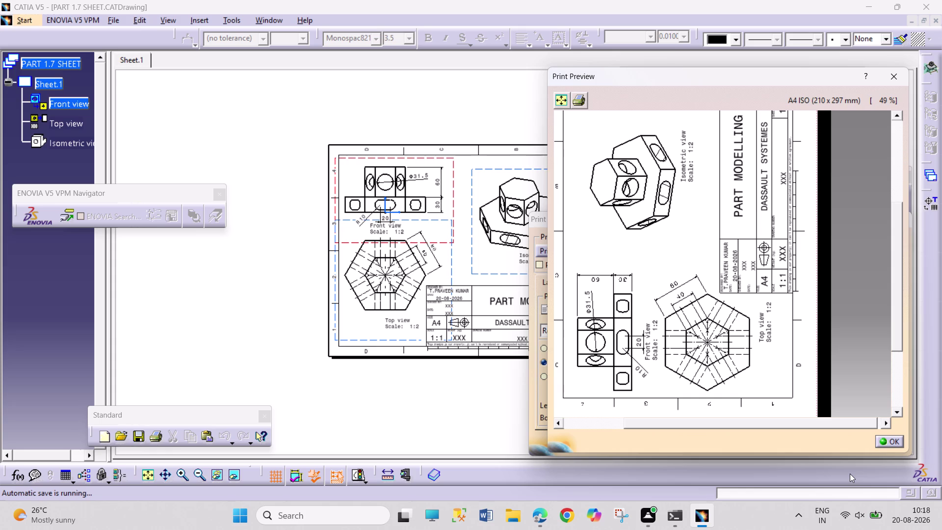
Pan around the A4 print preview to check the sheet's layout and edges, then close it.
middle_drag(727, 343, 729, 340)
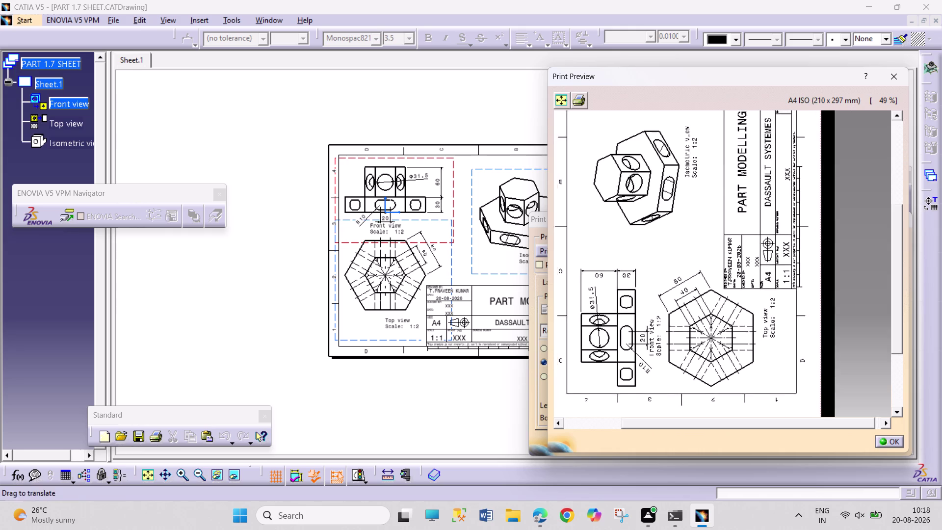
middle_drag(729, 340, 758, 446)
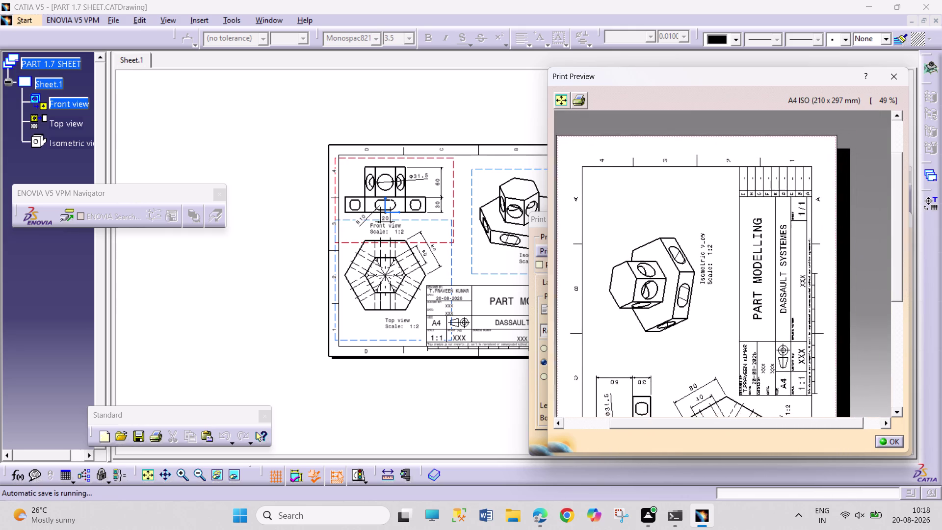
middle_drag(757, 446, 752, 441)
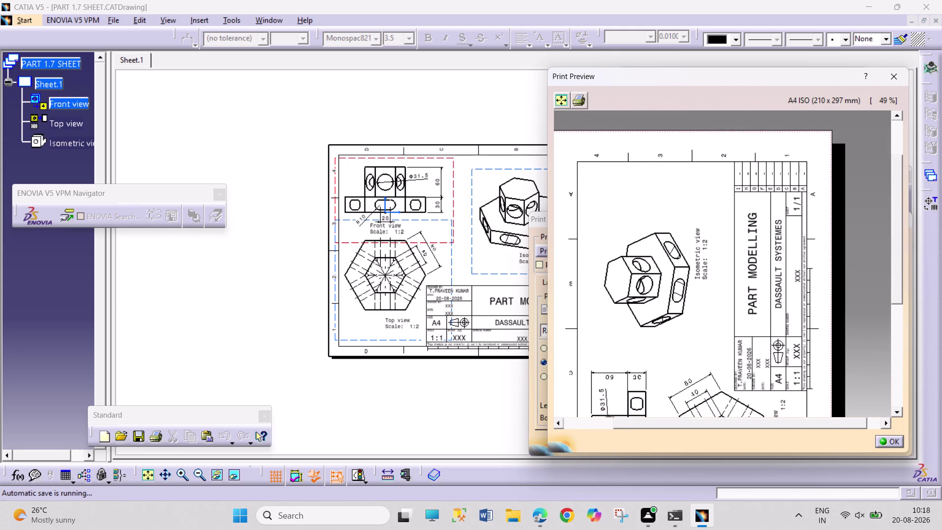
middle_drag(762, 376, 760, 317)
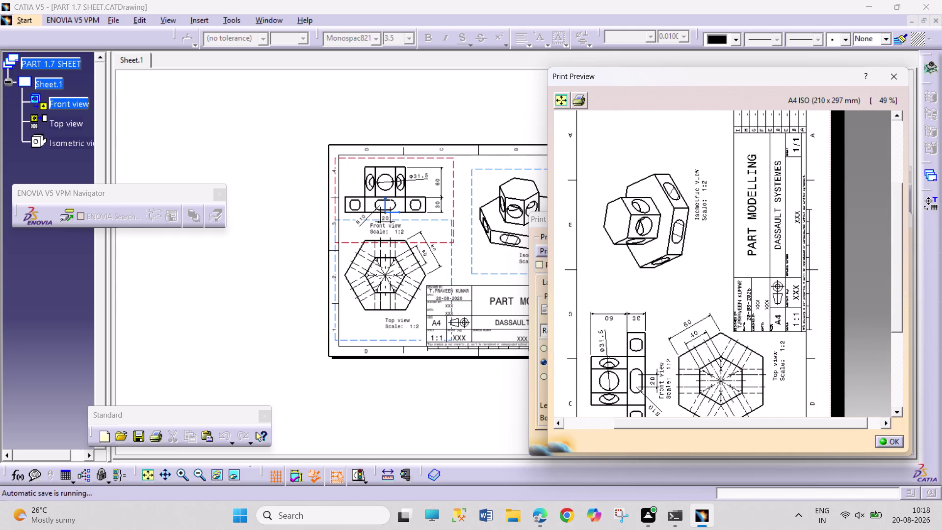
middle_drag(775, 322, 781, 281)
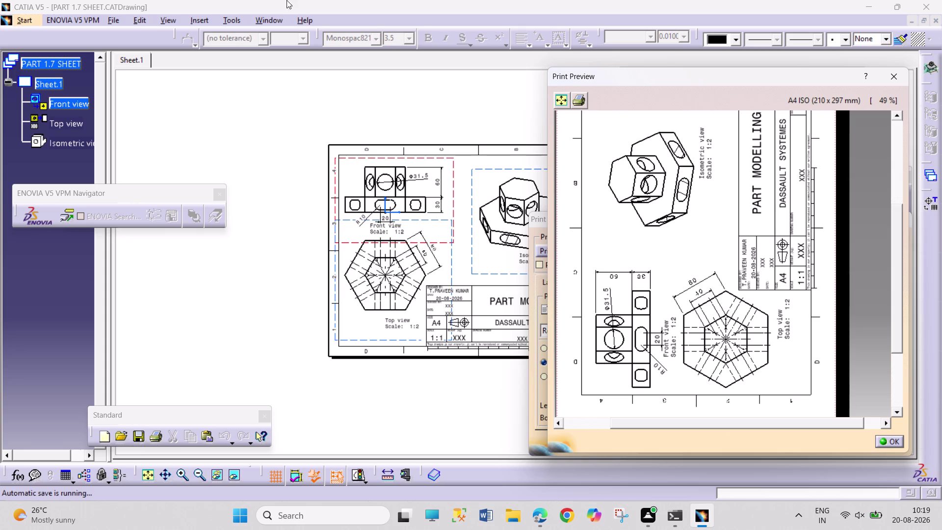
click(885, 440)
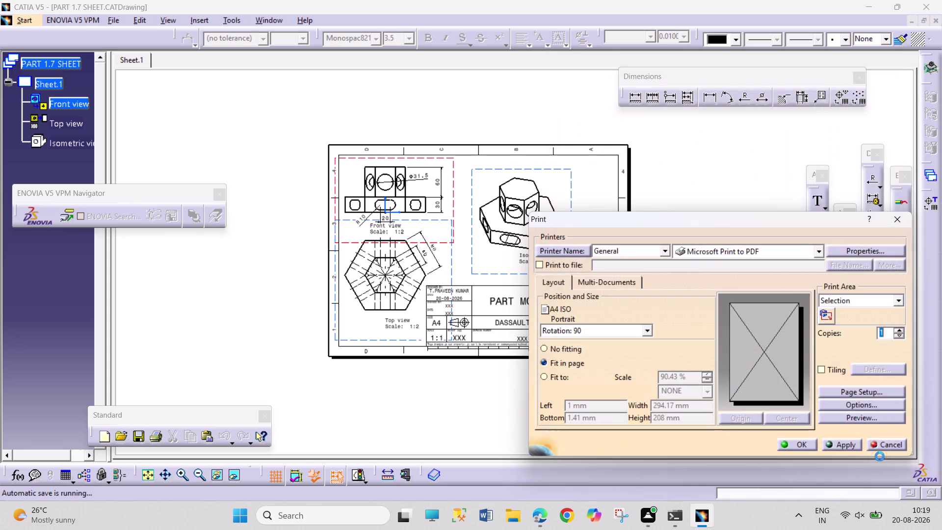
Print the sheet, saving the output as 'PART 1.7 PDF' in the CATIA FUJI folder.
click(803, 443)
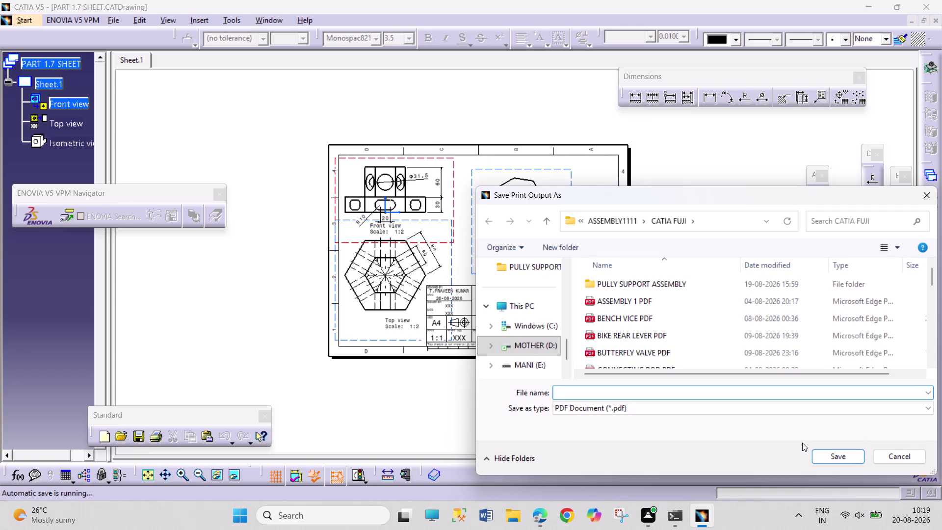
text(P)
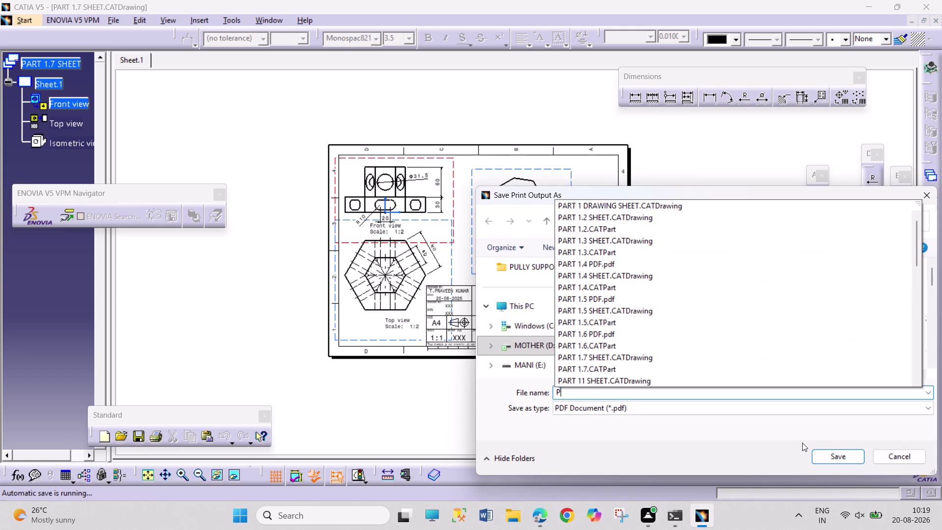
text(A)
text(RT)
key(space)
text(1.7)
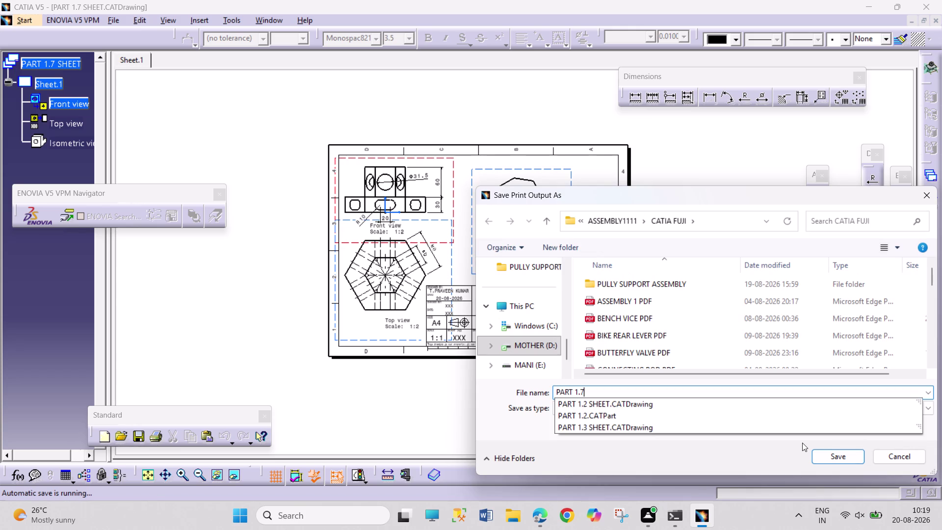
key(space)
text(PDF)
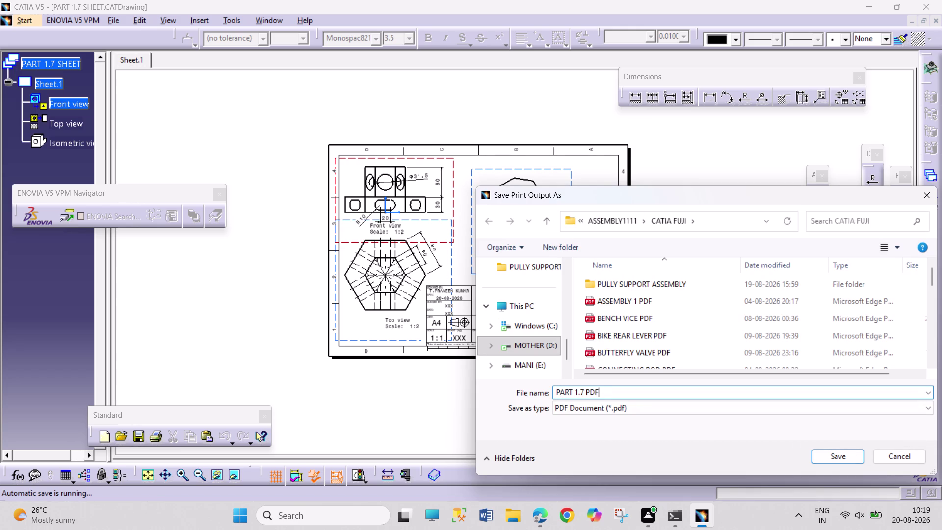
key(Return)
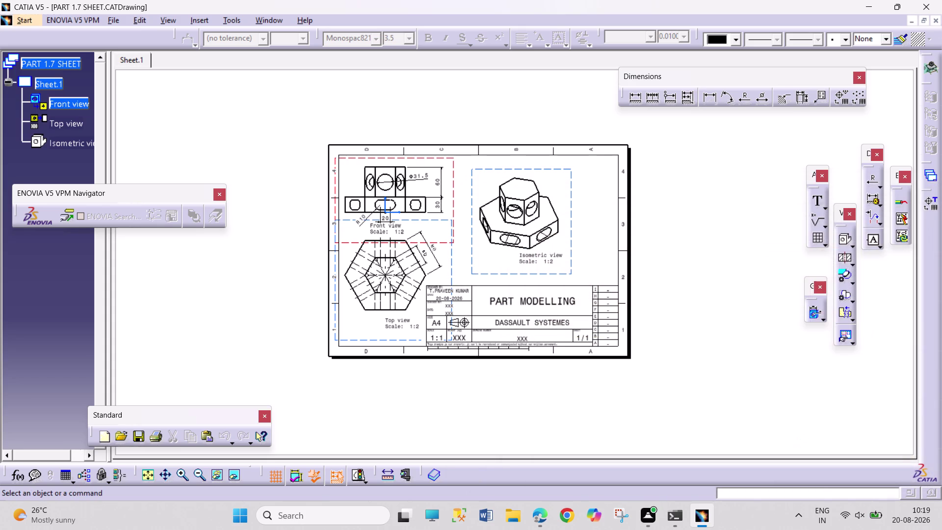
drag(644, 134, 728, 378)
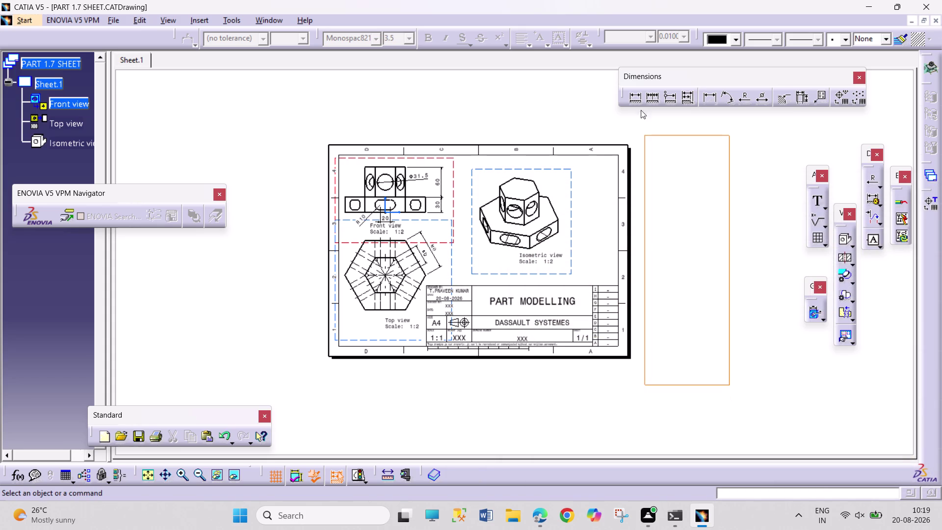
drag(645, 129, 734, 380)
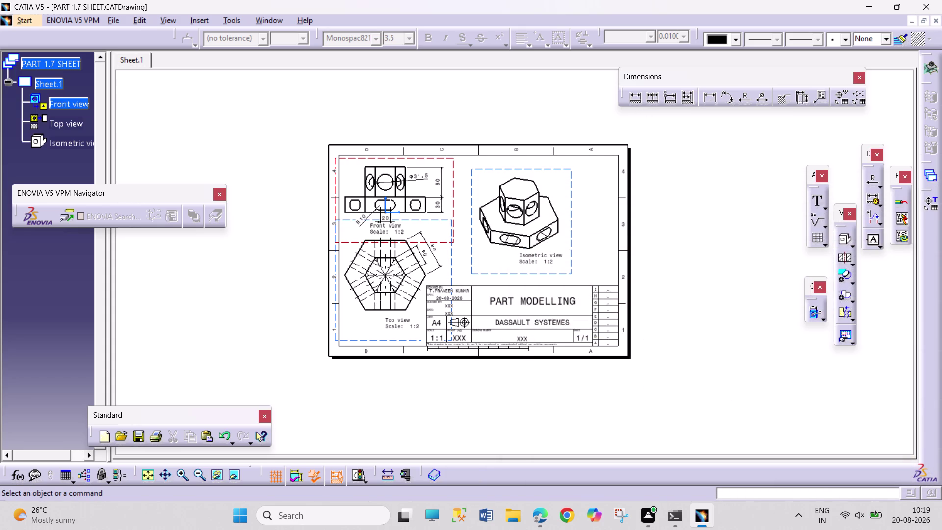
drag(670, 138, 733, 393)
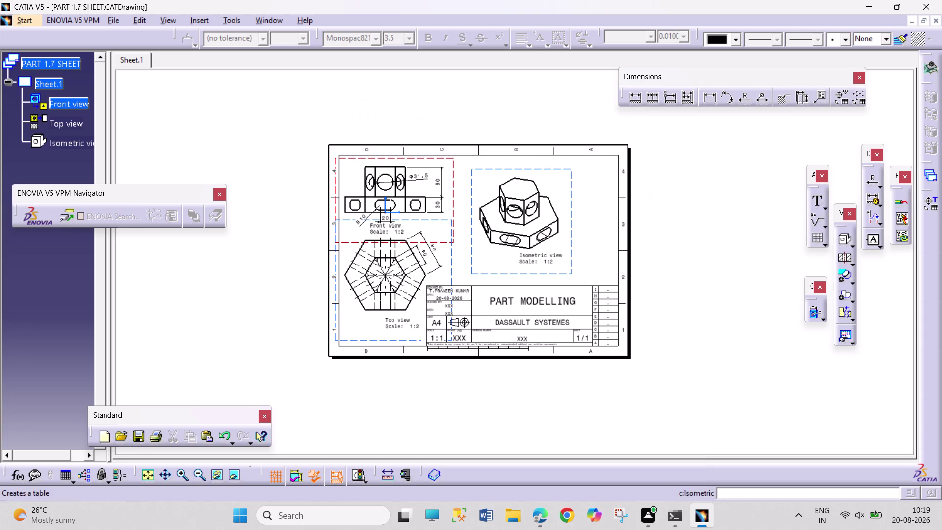
drag(669, 184, 682, 265)
drag(659, 156, 690, 331)
drag(656, 170, 681, 305)
drag(663, 166, 686, 283)
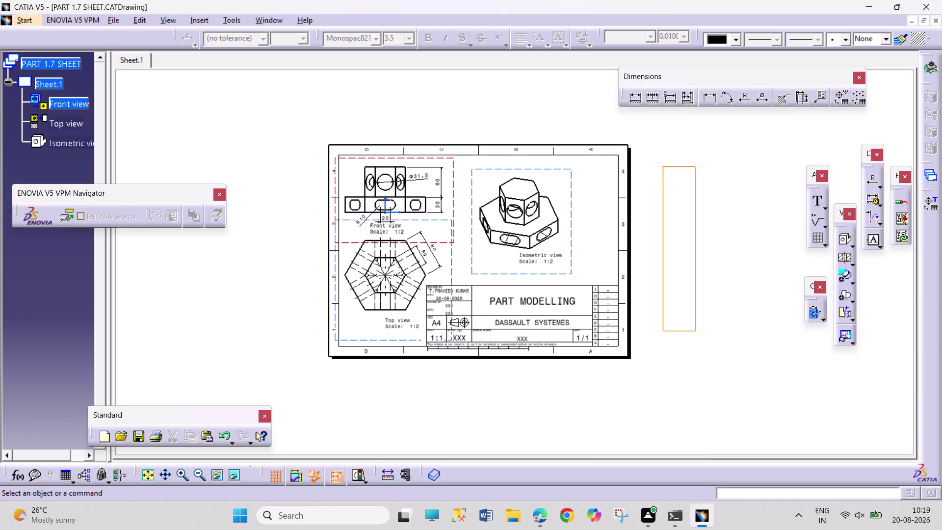
drag(658, 181, 698, 371)
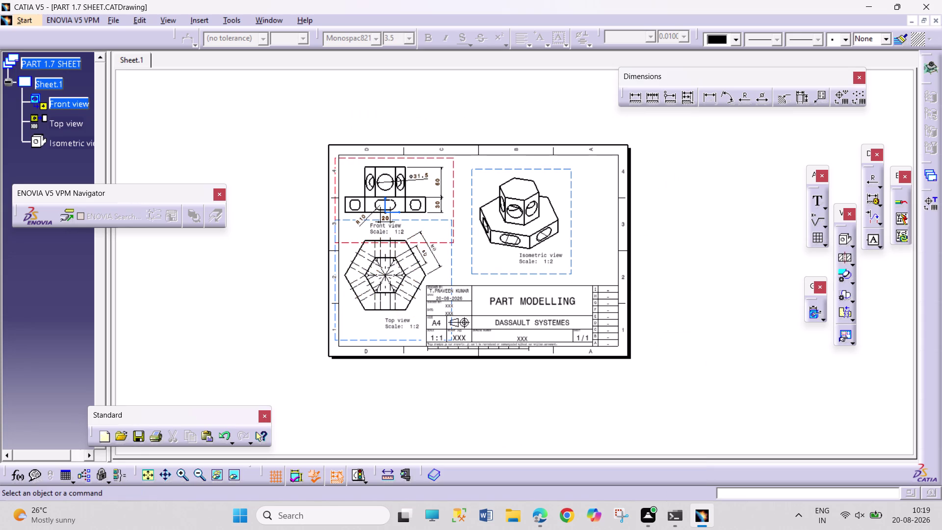
middle_drag(460, 267, 466, 238)
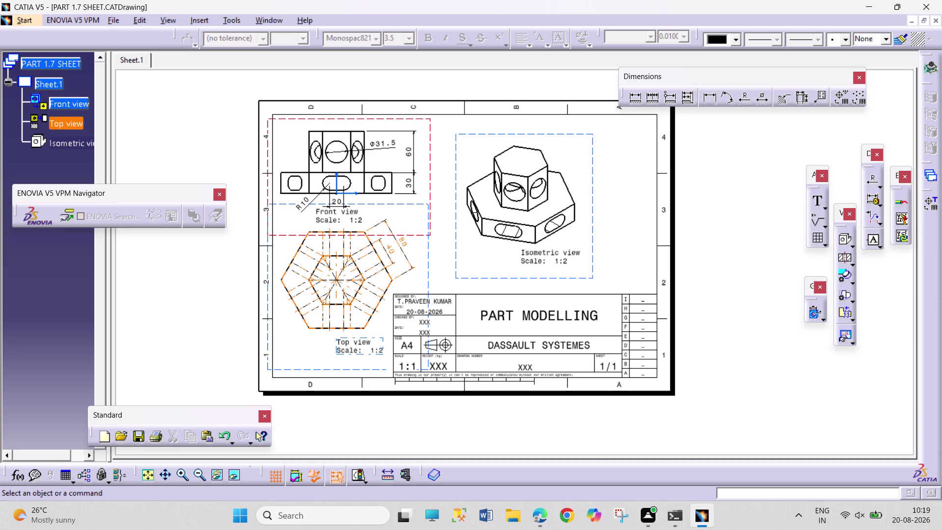
Pan and zoom to enlarge the sheet with its three views and title block.
middle_drag(406, 311, 407, 301)
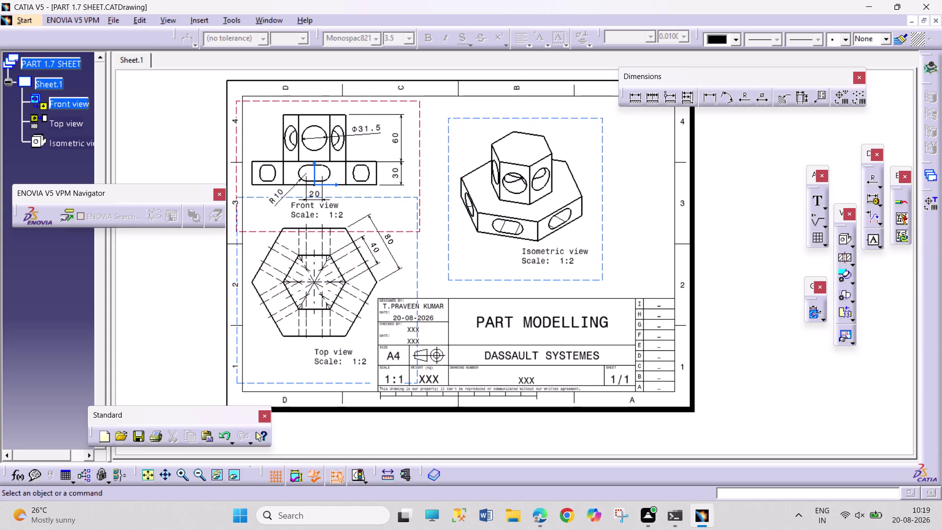
drag(708, 175, 742, 276)
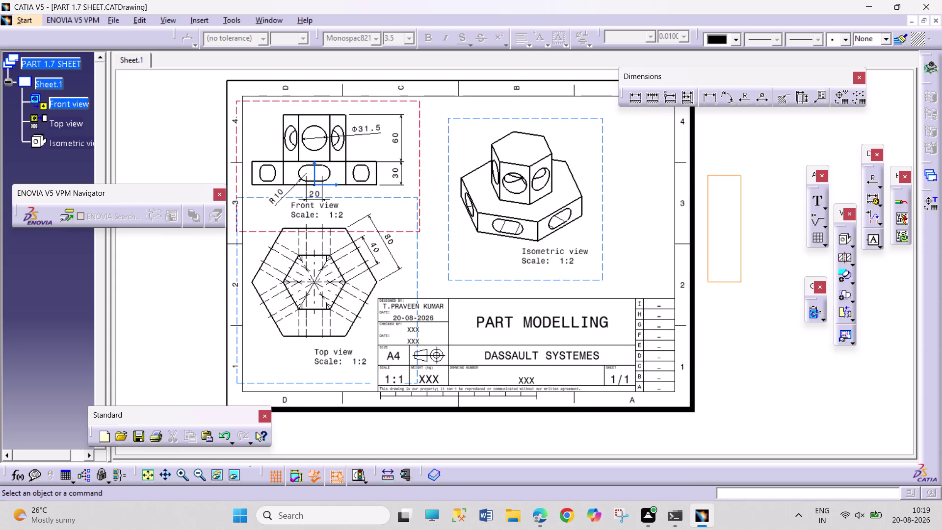
drag(717, 210, 746, 303)
drag(705, 204, 739, 287)
drag(715, 215, 742, 280)
drag(716, 205, 759, 327)
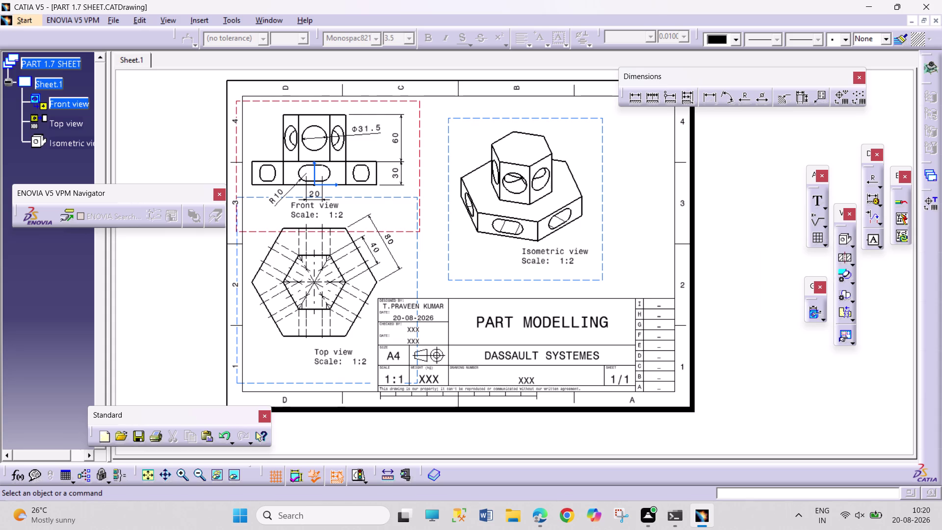
drag(710, 128, 762, 408)
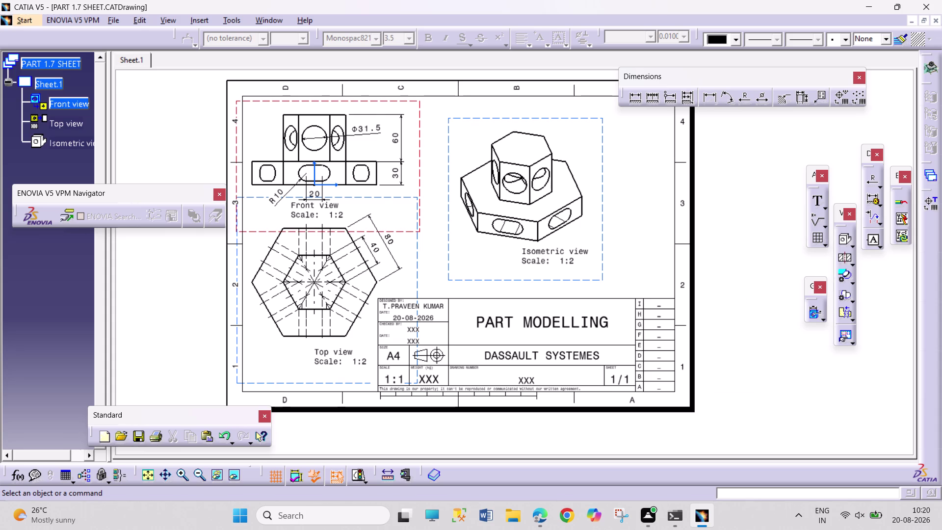
drag(762, 408, 762, 408)
click(762, 408)
right_click(392, 49)
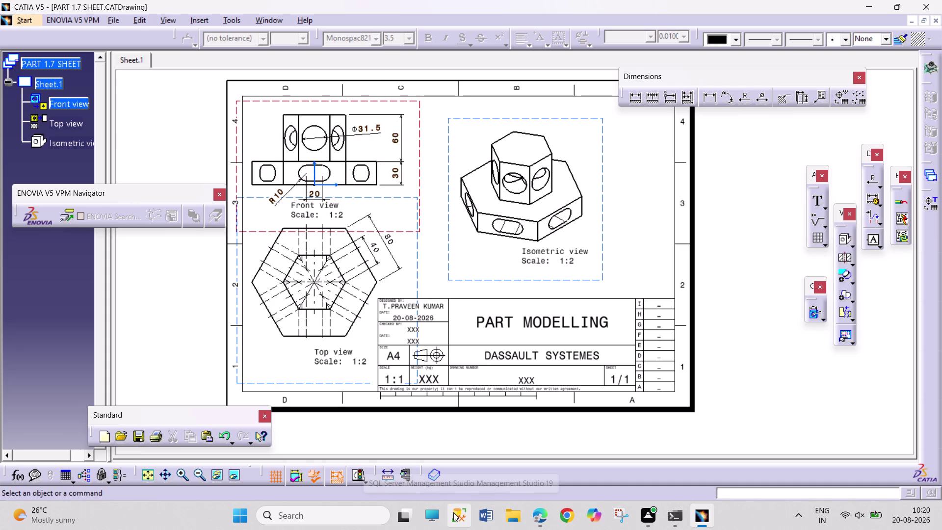
Open and dismiss the Word taskbar recent-documents list, then adjust the sheet view.
right_click(480, 529)
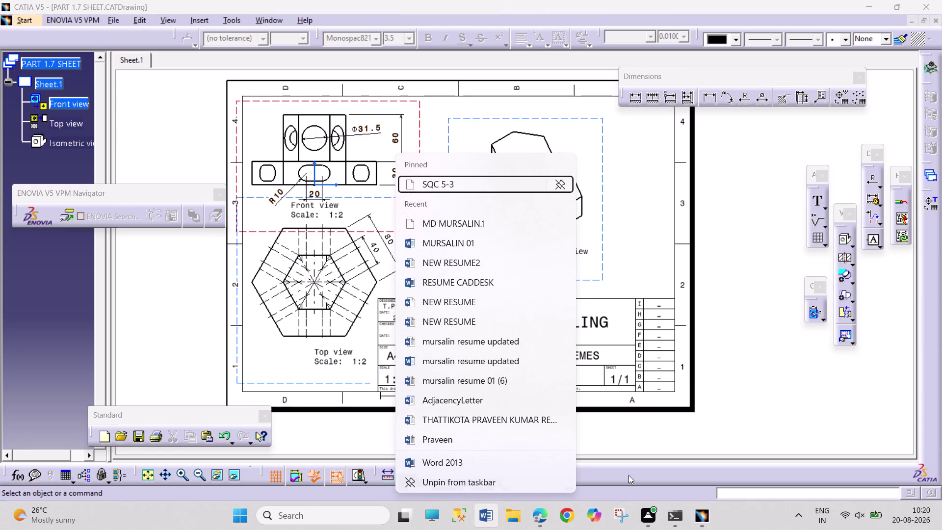
click(805, 389)
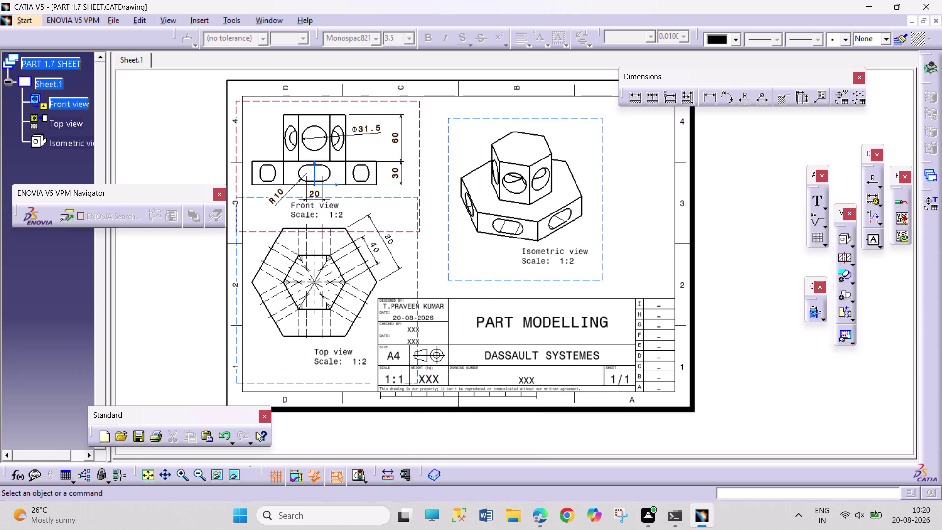
drag(749, 328, 788, 411)
drag(775, 349, 785, 402)
drag(755, 361, 764, 384)
drag(757, 364, 762, 378)
drag(757, 359, 775, 404)
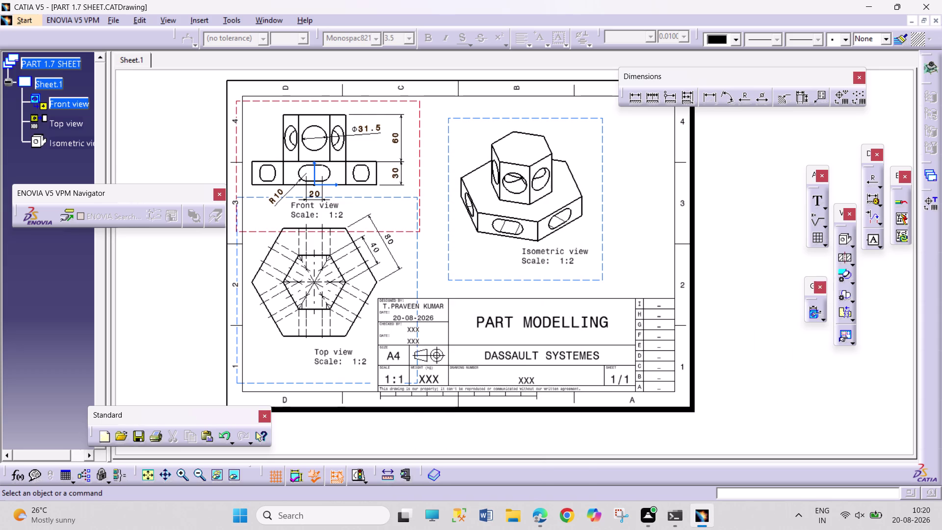